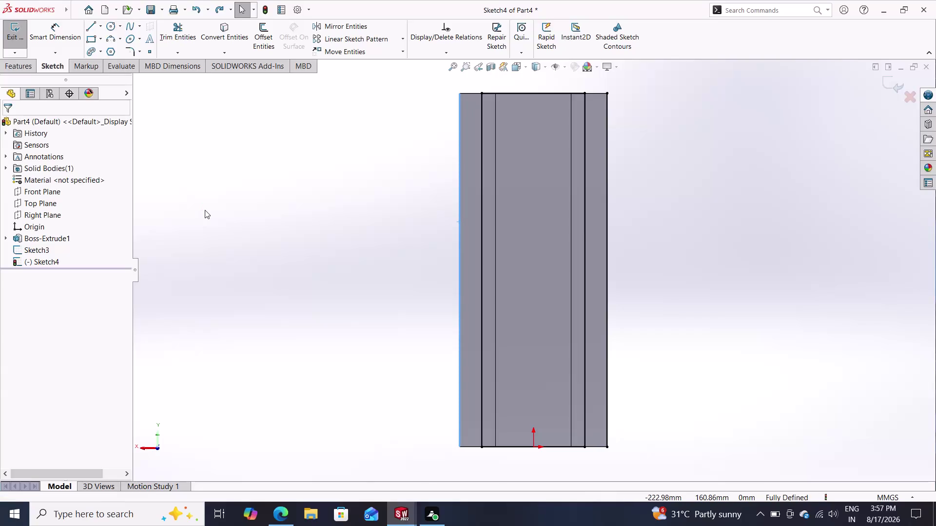
Discard the inner sketch lines and convert the face's left and right side edges into sketch lines.
key(ctrl+z)
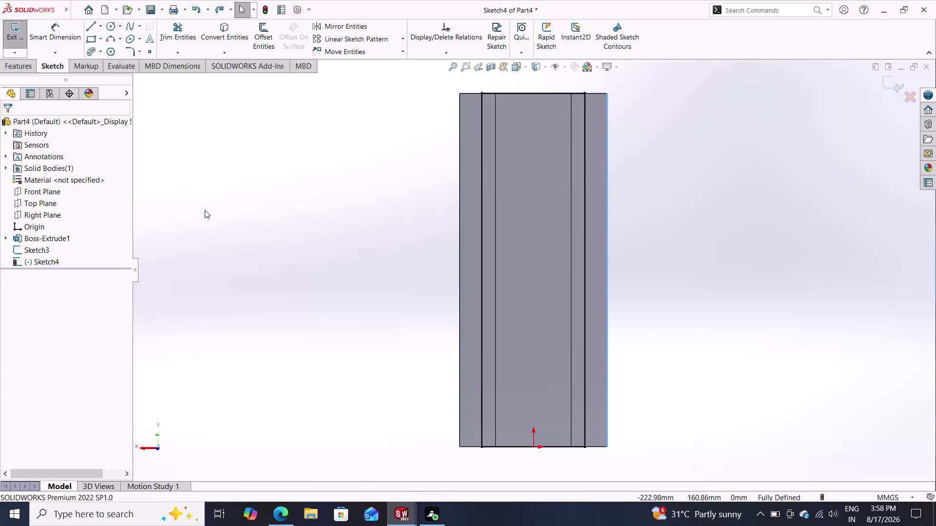
key(Escape)
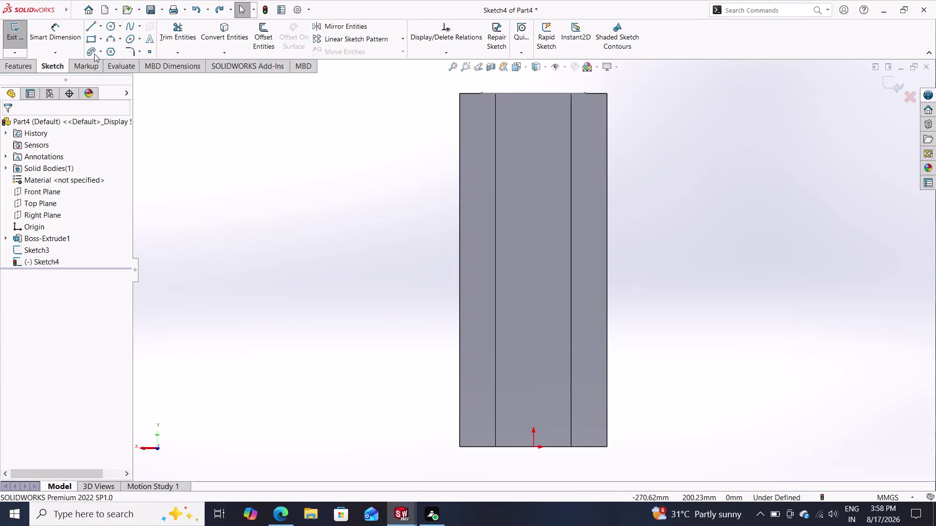
click(215, 30)
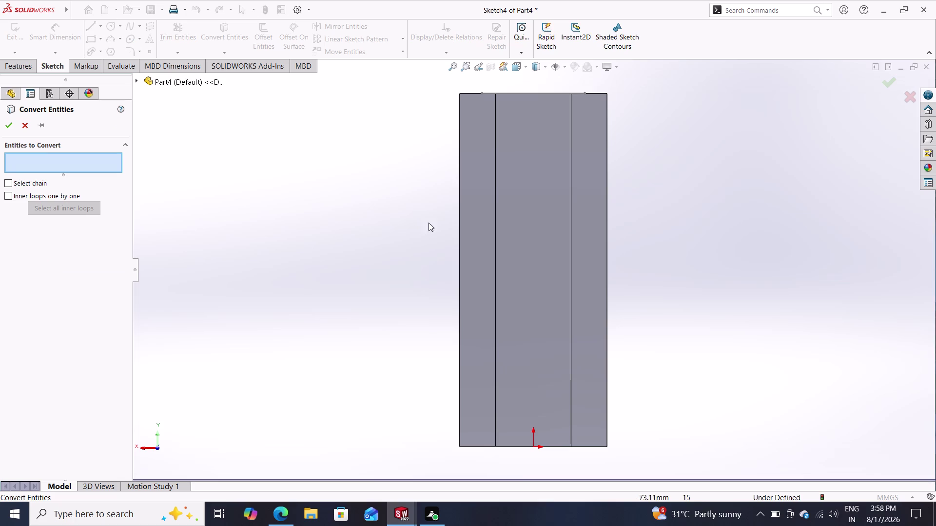
click(461, 230)
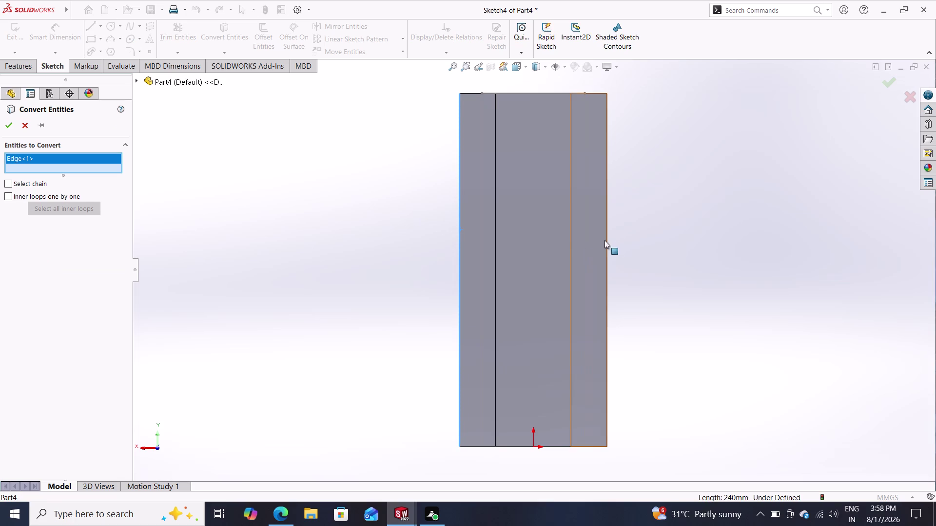
click(608, 234)
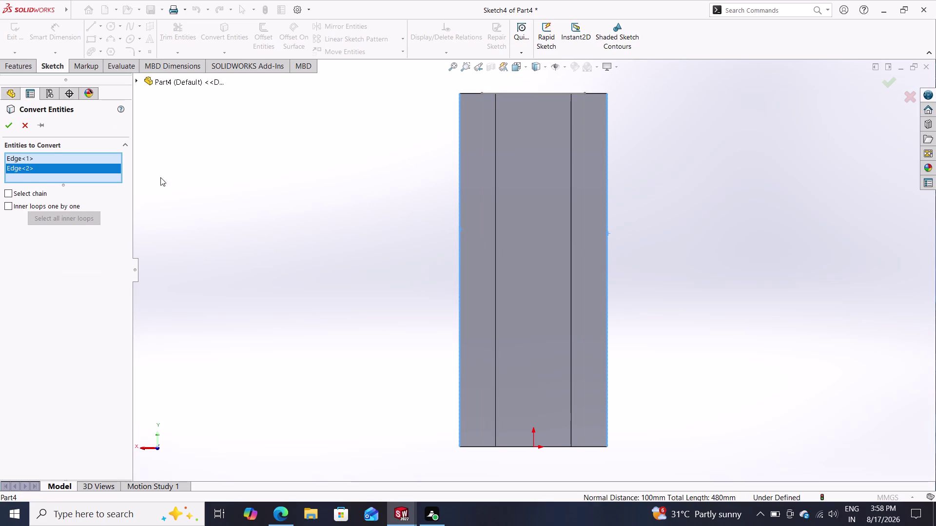
click(3, 125)
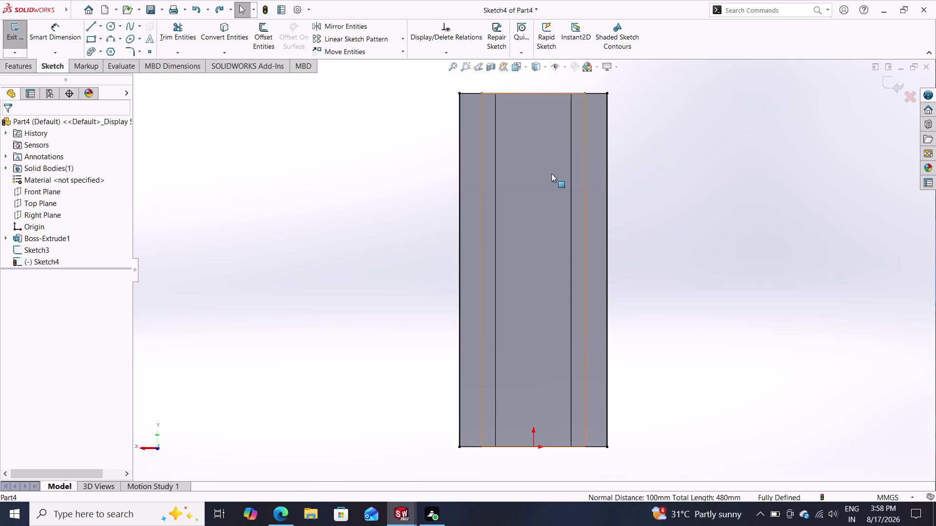
Draw a three-point arc across the side lines near the top, bulging upward.
click(112, 39)
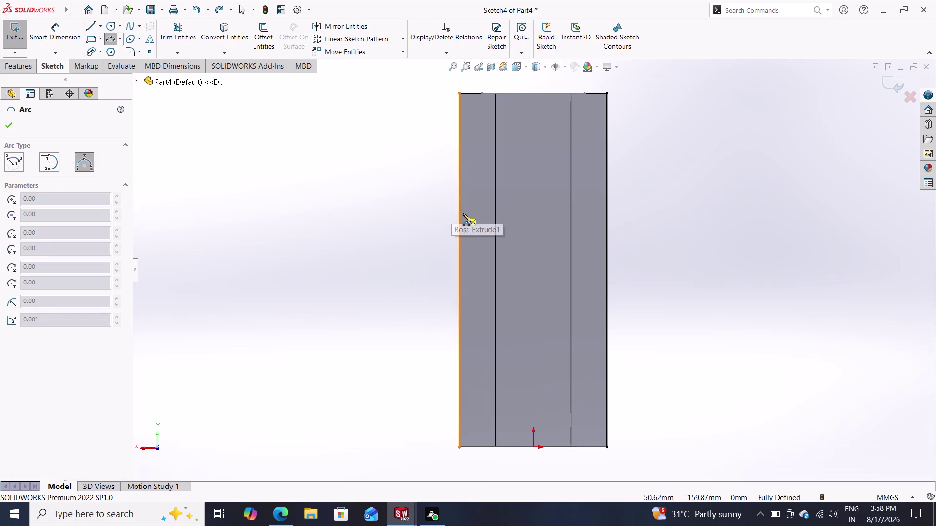
click(460, 219)
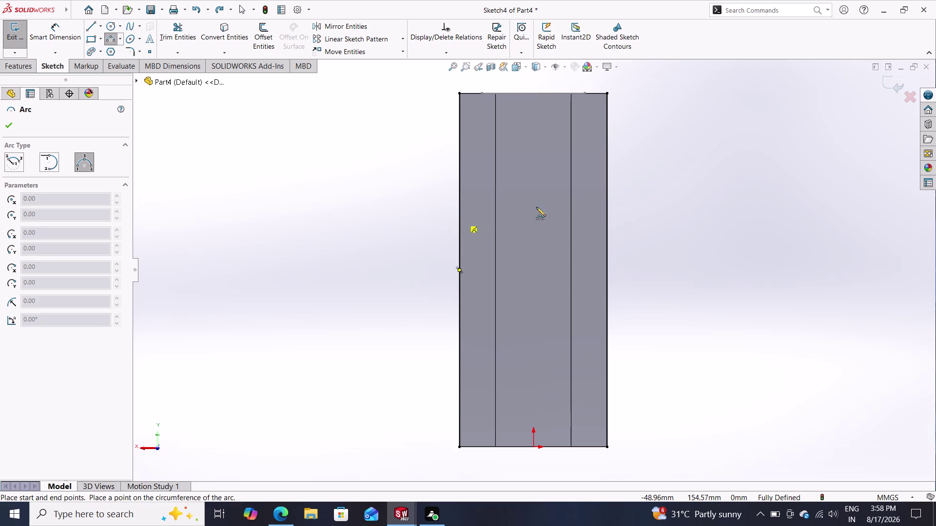
click(609, 220)
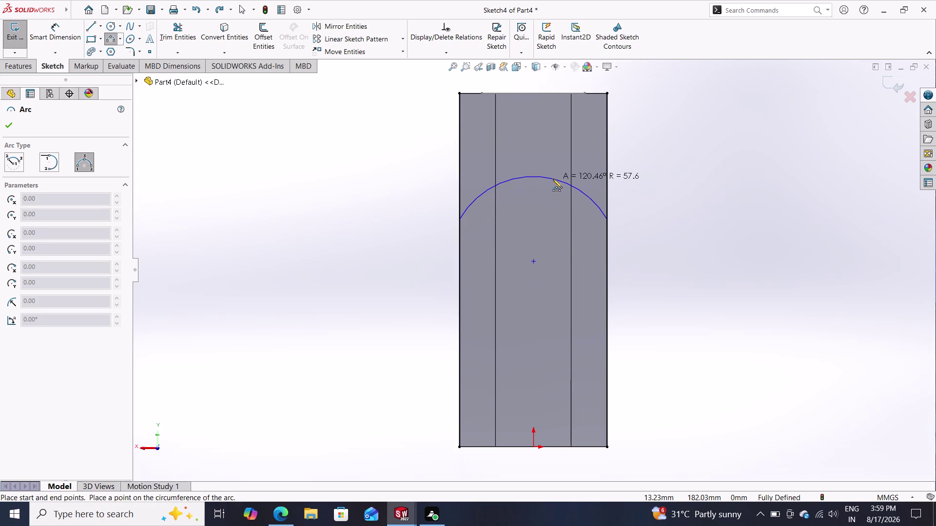
click(543, 190)
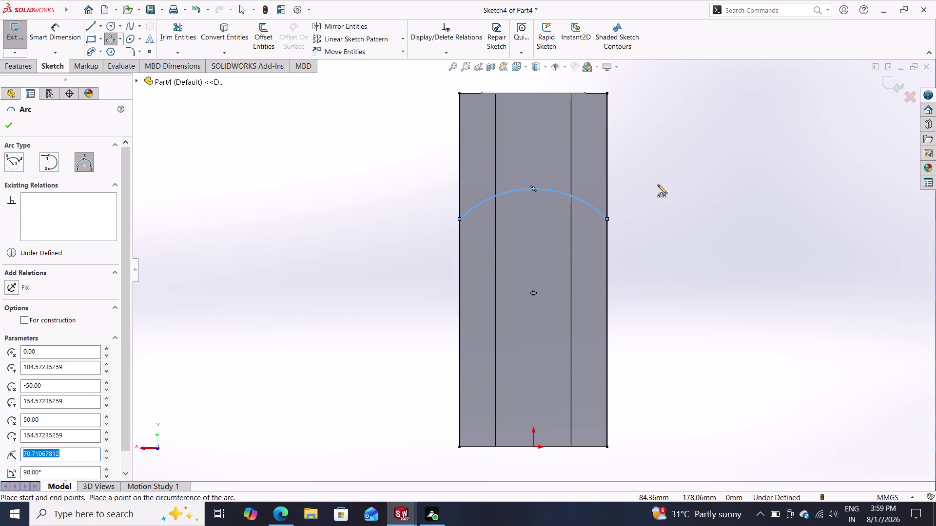
Draw a second three-point arc across the side lines near the bottom, sagging downward.
click(459, 384)
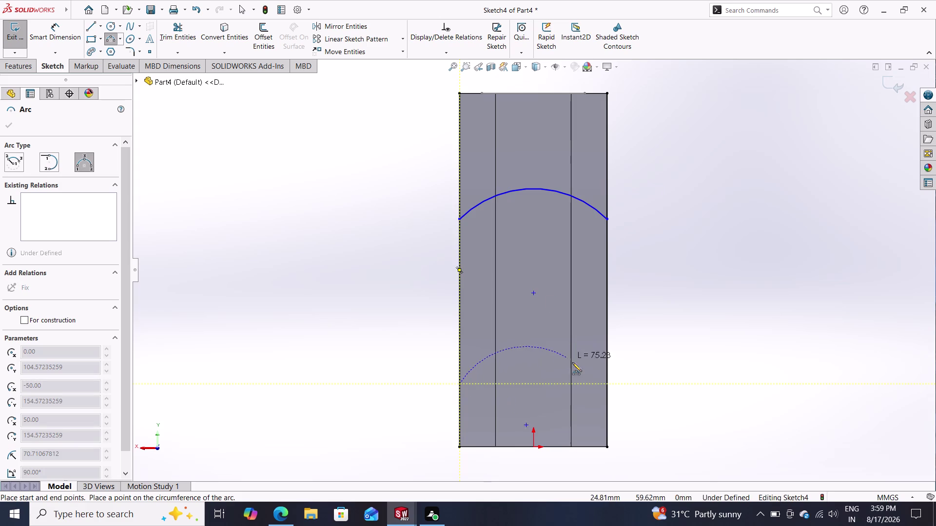
double_click(607, 382)
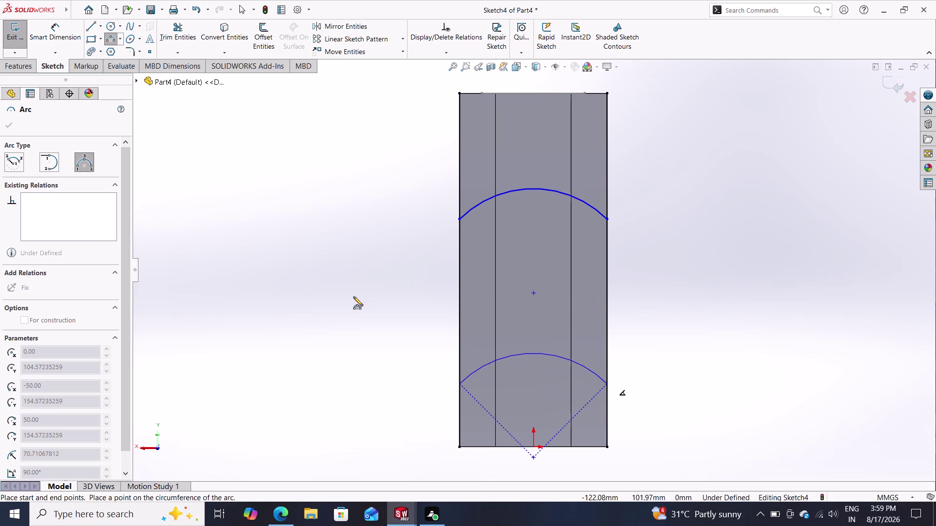
key(ctrl+z)
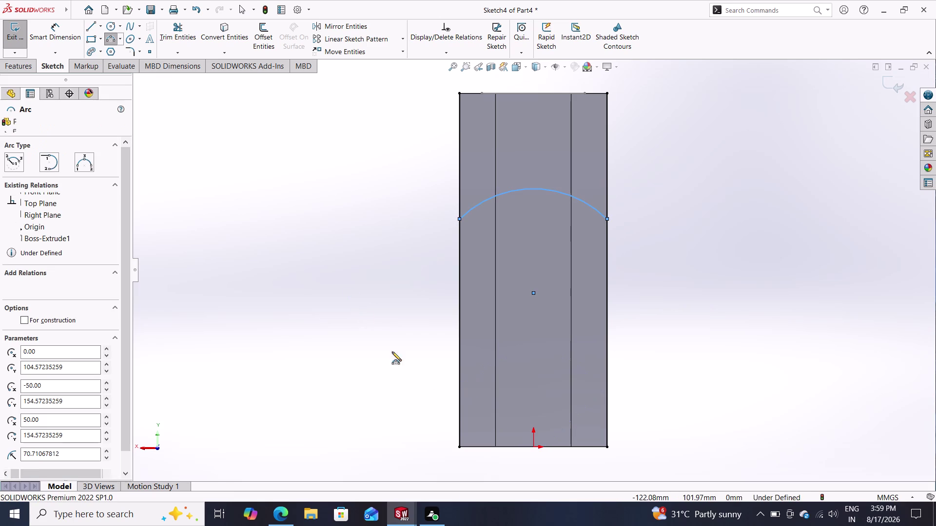
click(112, 38)
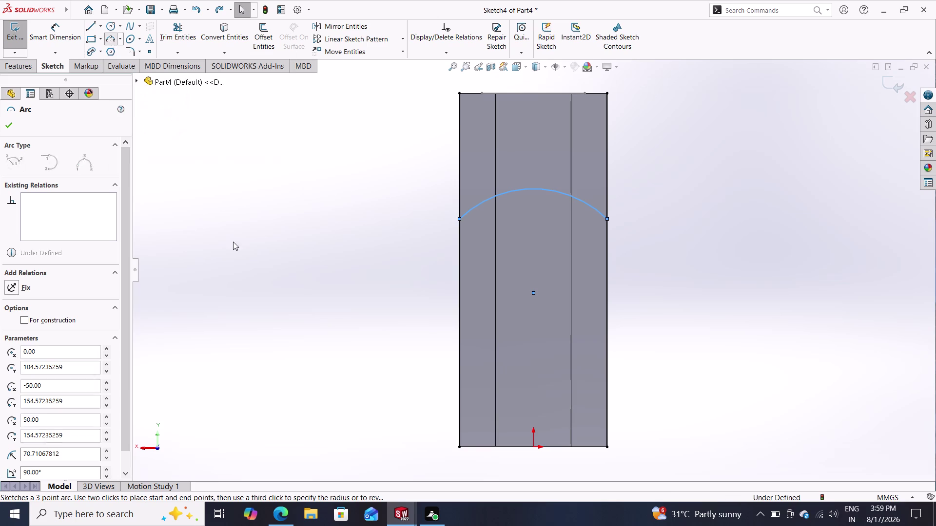
click(460, 356)
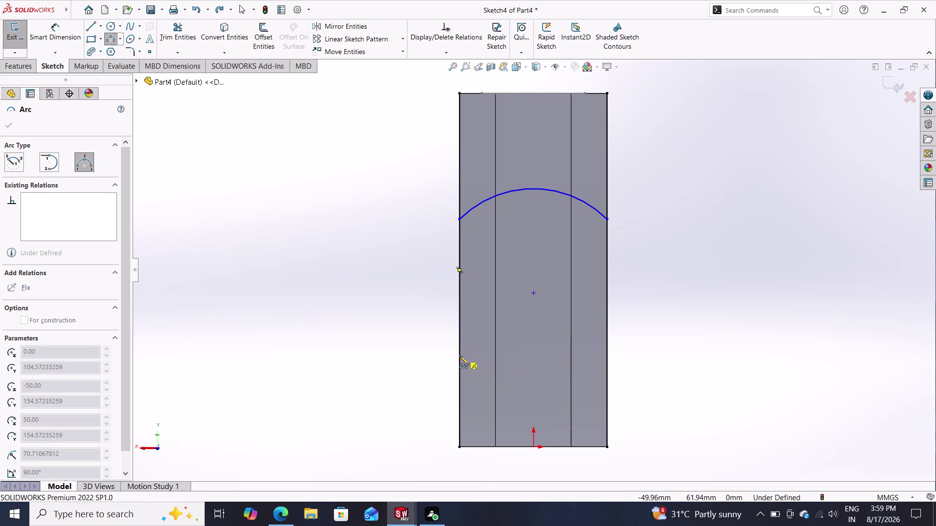
click(607, 355)
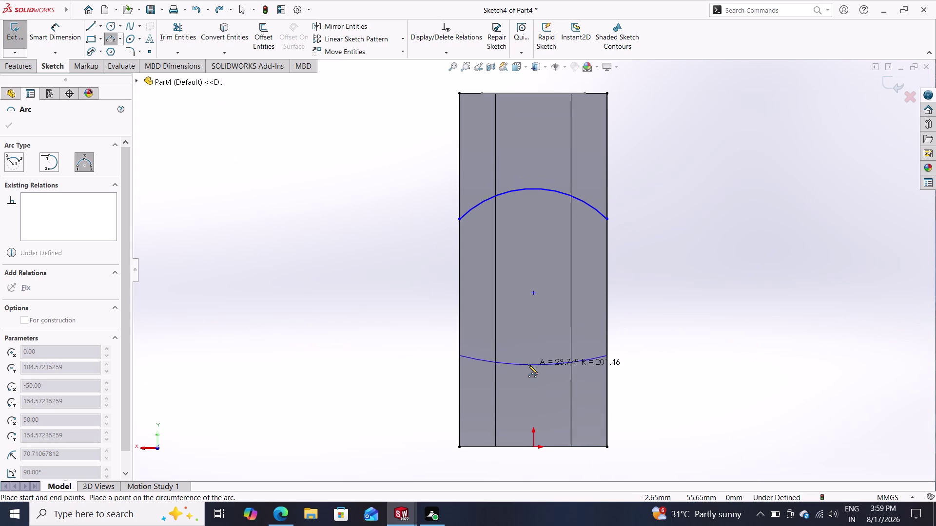
click(526, 395)
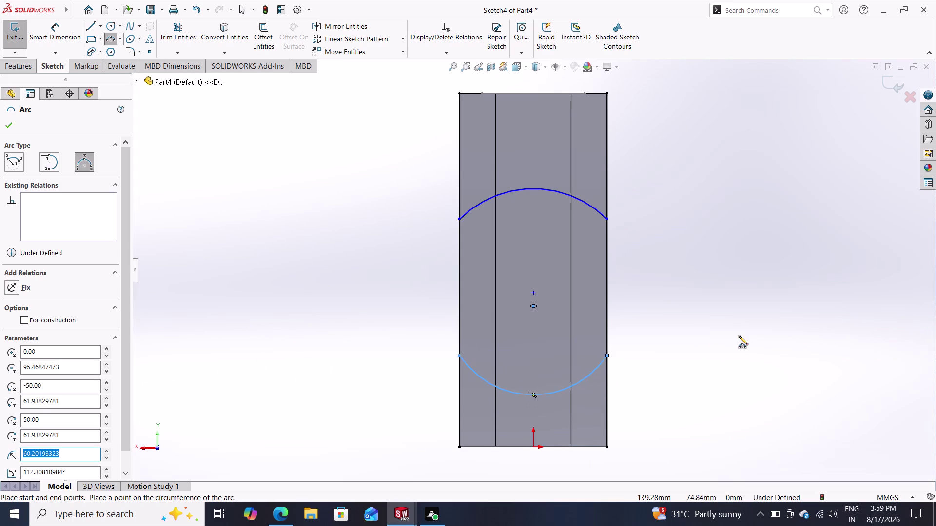
key(Escape)
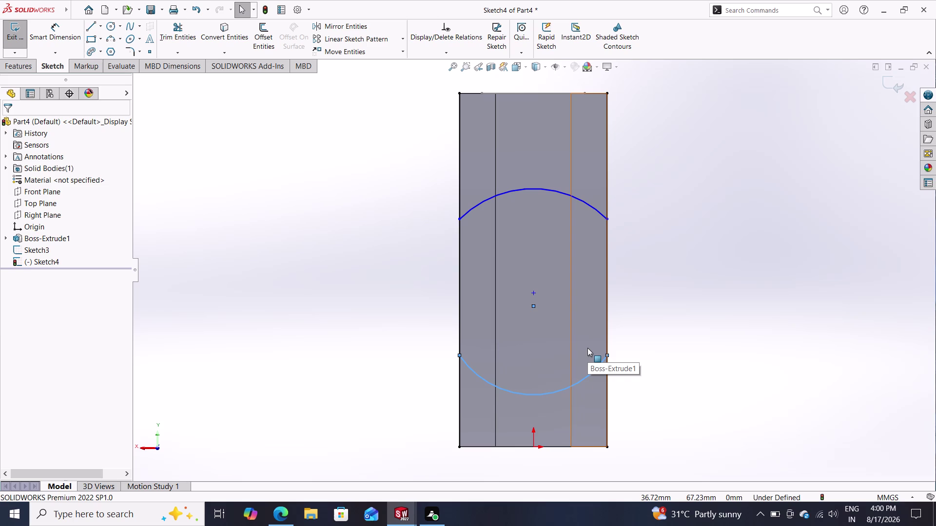
Dimension the top arc's radius to 115 mm.
click(48, 29)
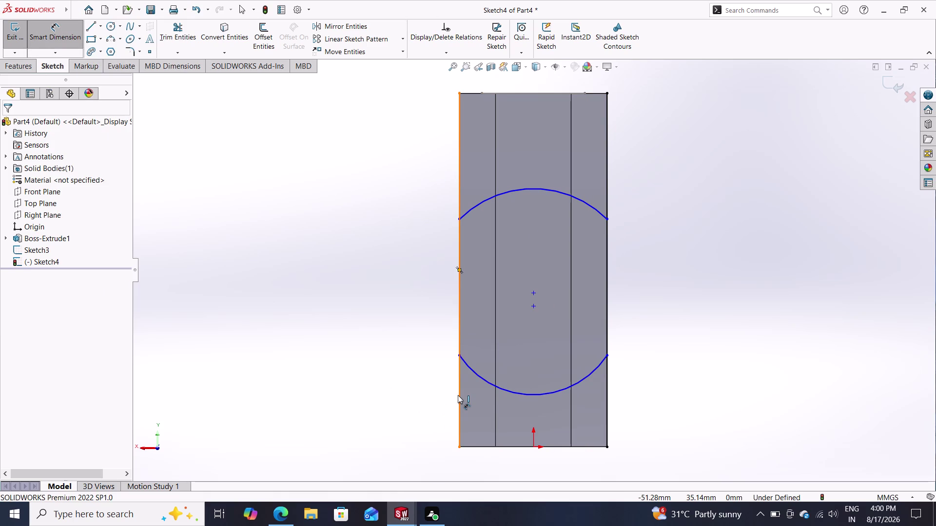
click(592, 206)
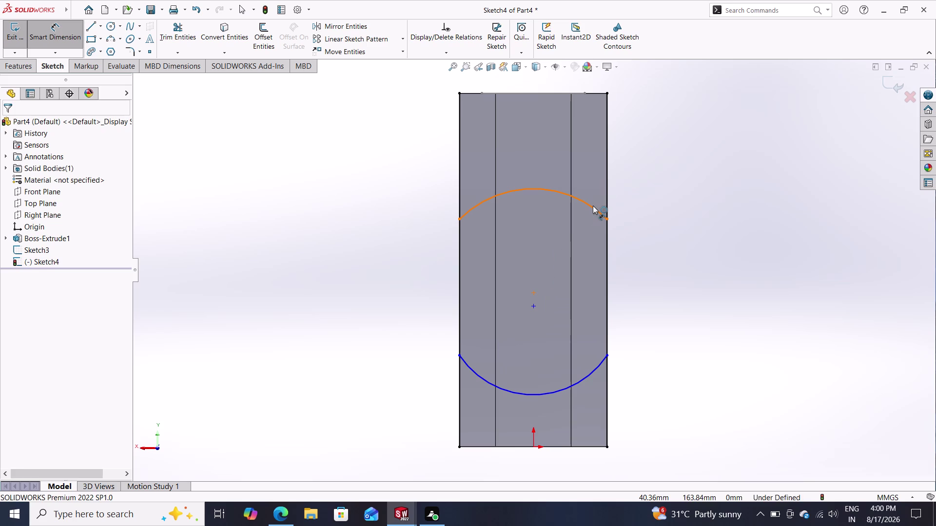
click(530, 265)
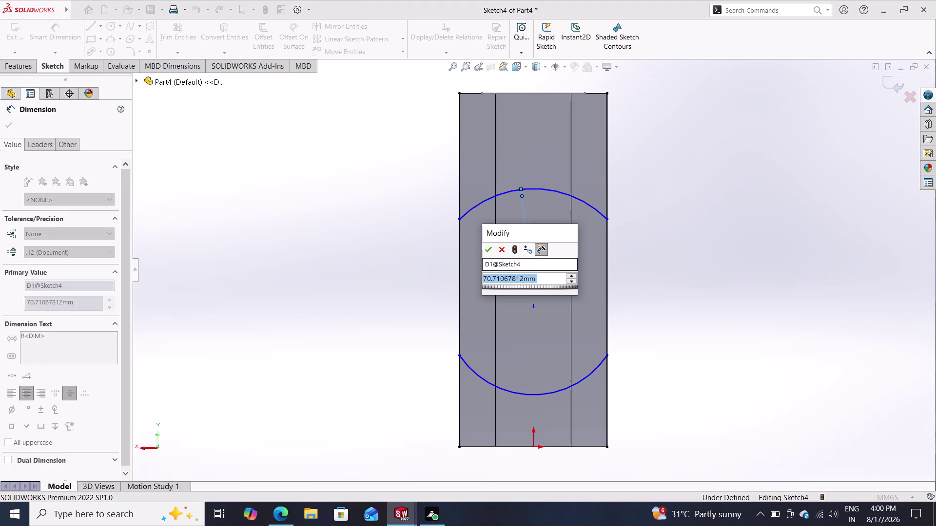
text(115)
key(Return)
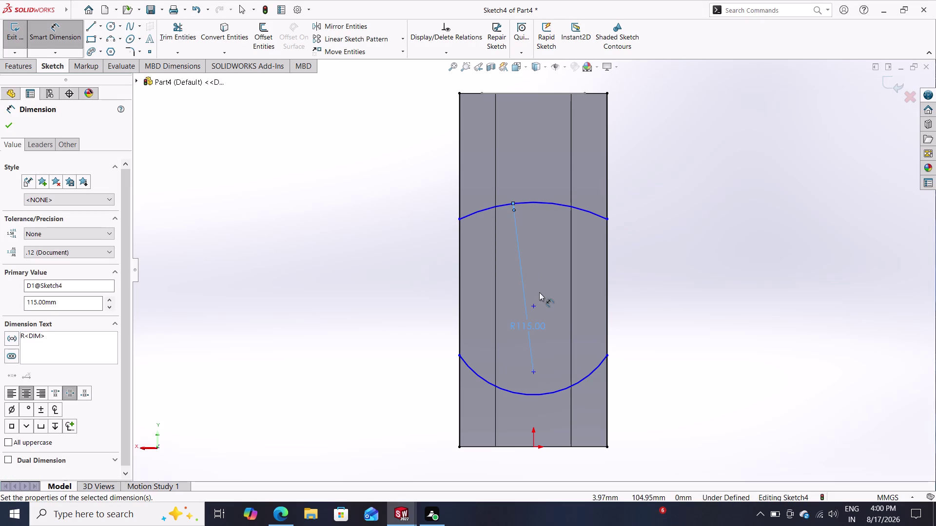
Dimension the bottom arc's radius, entering 123.
click(578, 381)
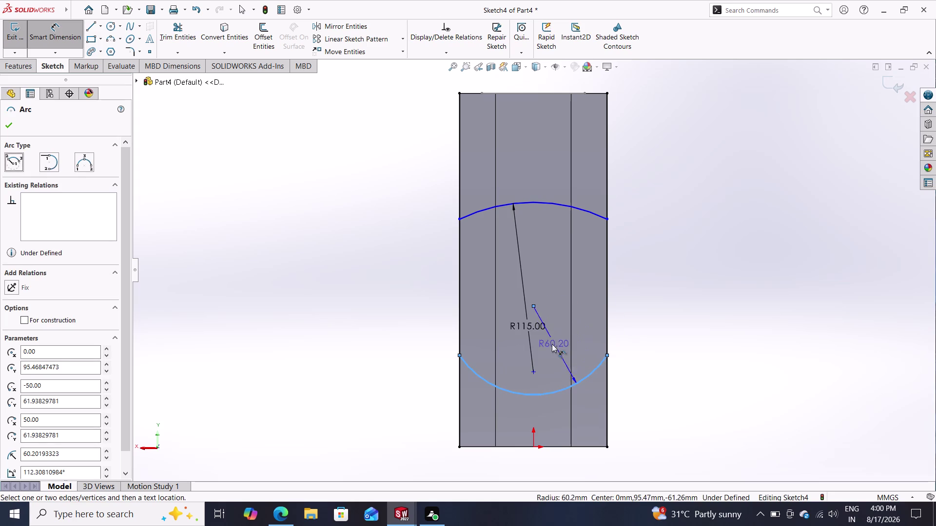
click(543, 354)
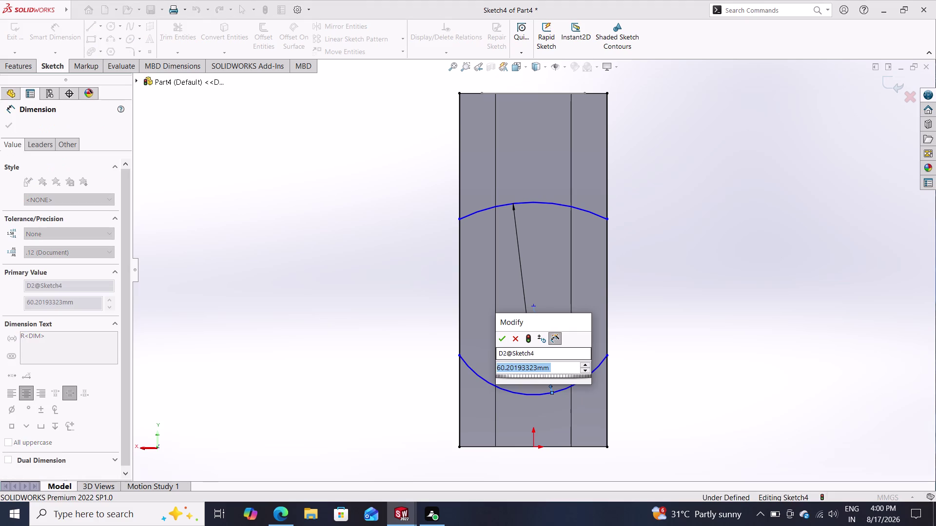
text(123)
key(Return)
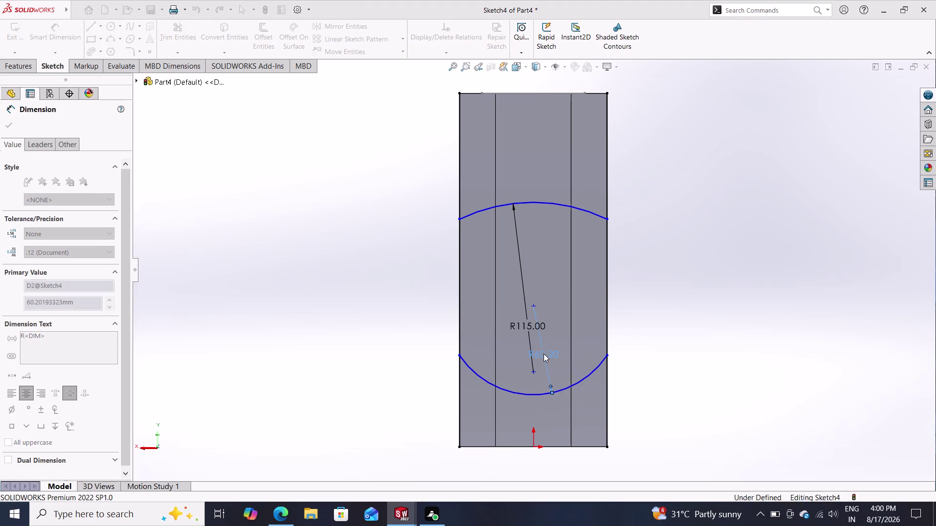